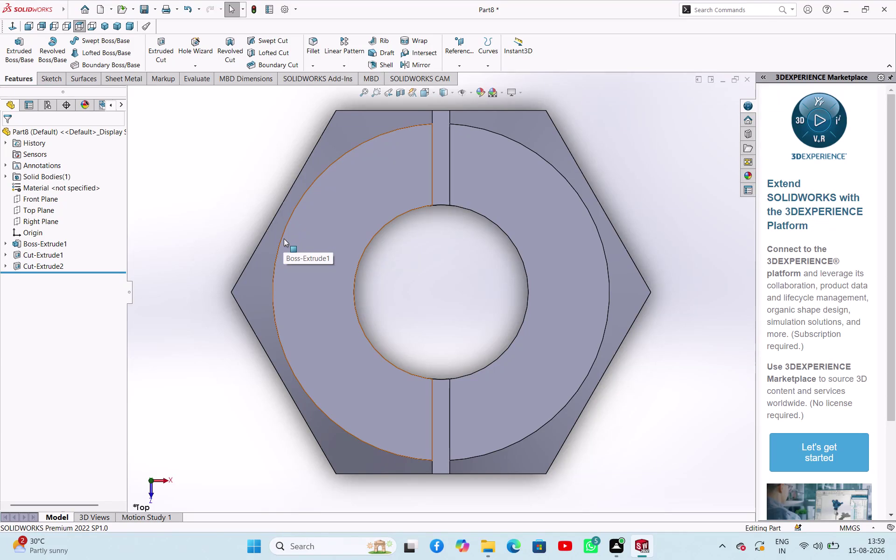
Start a Circular Pattern (CirPattern1) from the Linear Pattern dropdown on the Features tab.
click(30, 270)
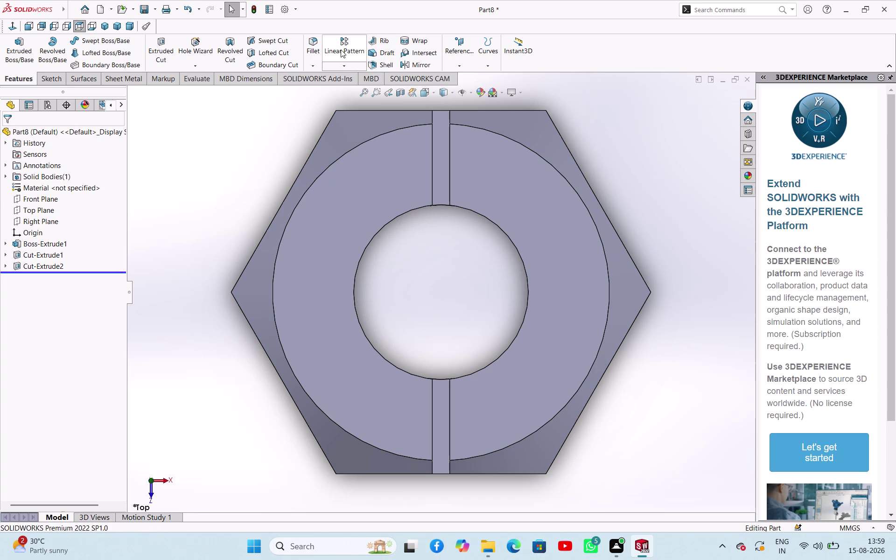
click(342, 64)
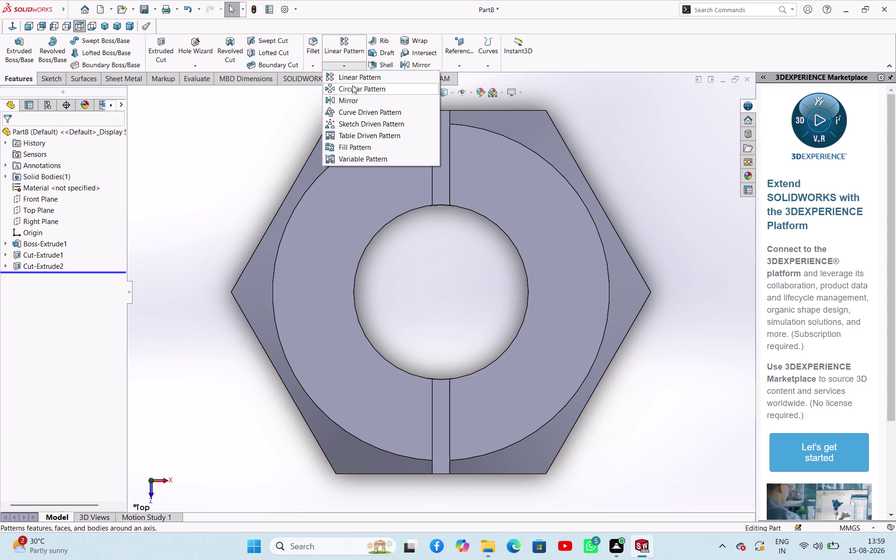
click(353, 85)
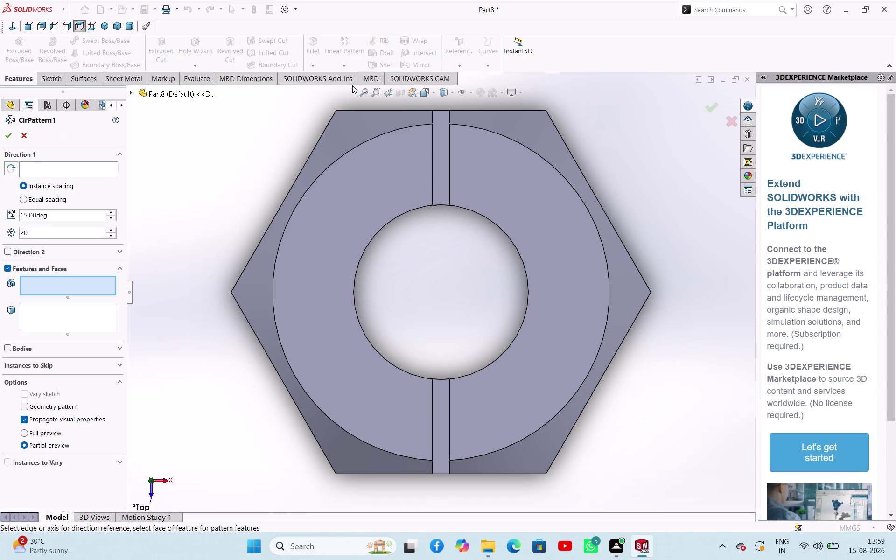